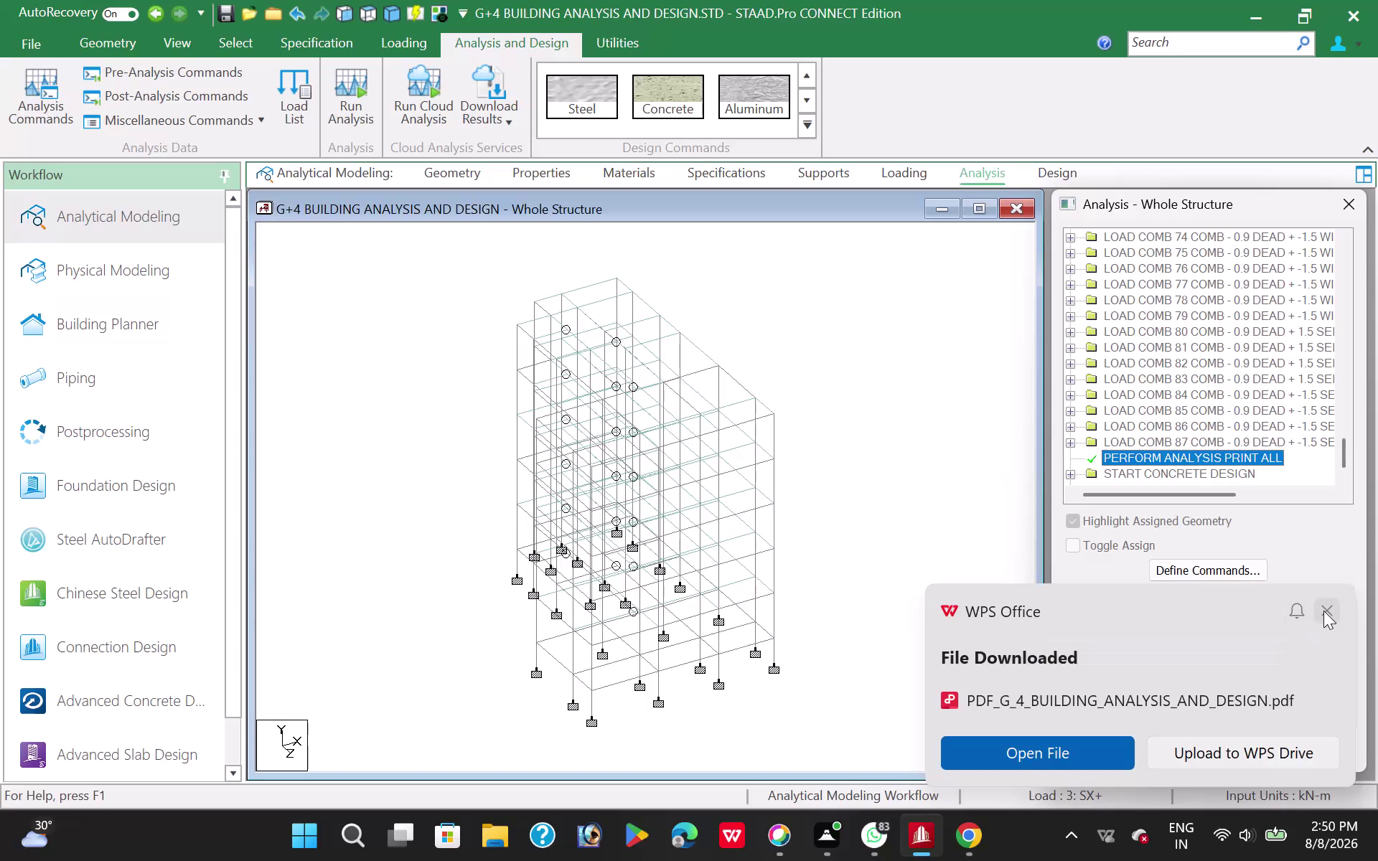
Dismiss the WPS PDF download notice and save the G+4 building .STD model from the File menu.
click(1325, 611)
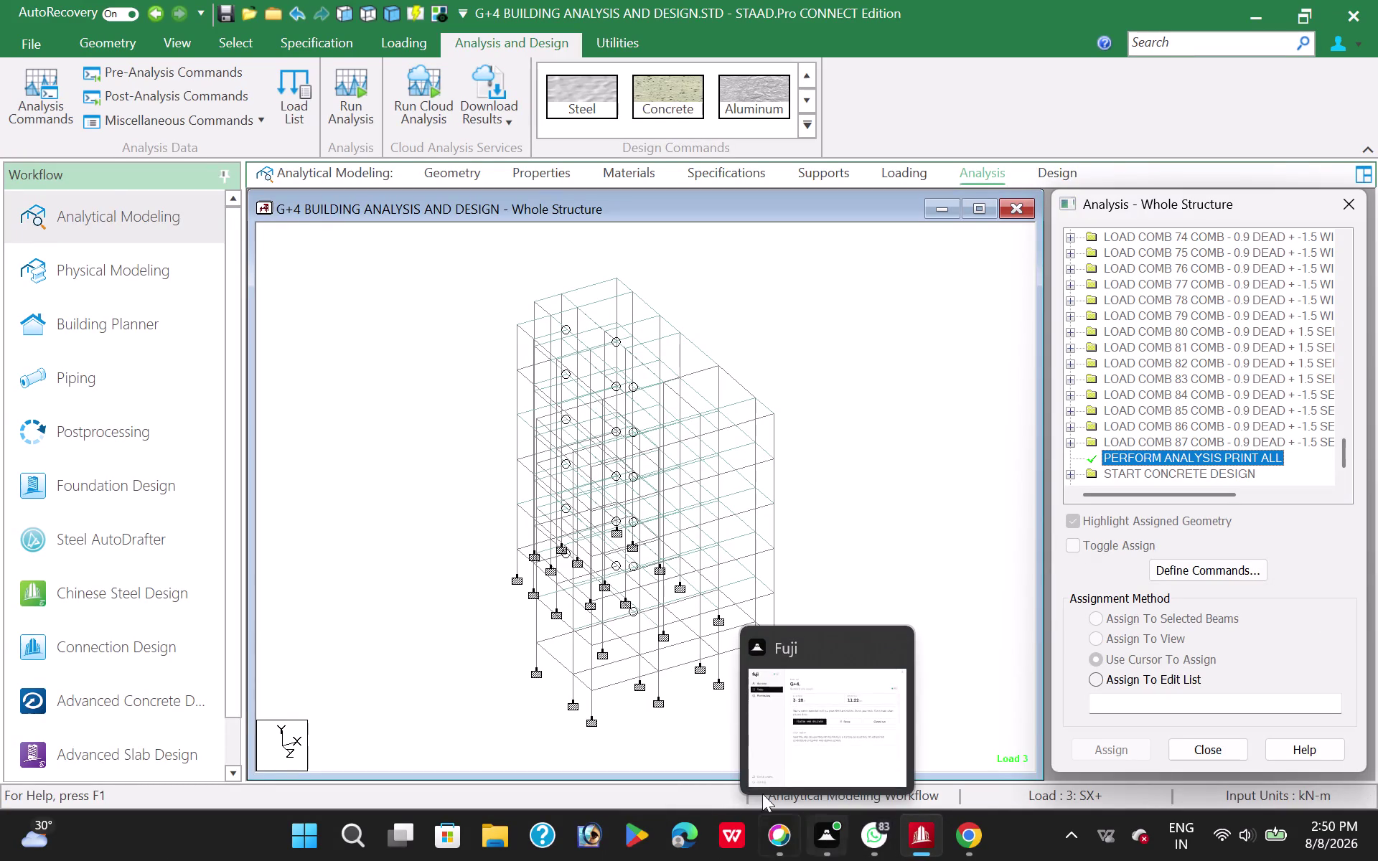
click(27, 38)
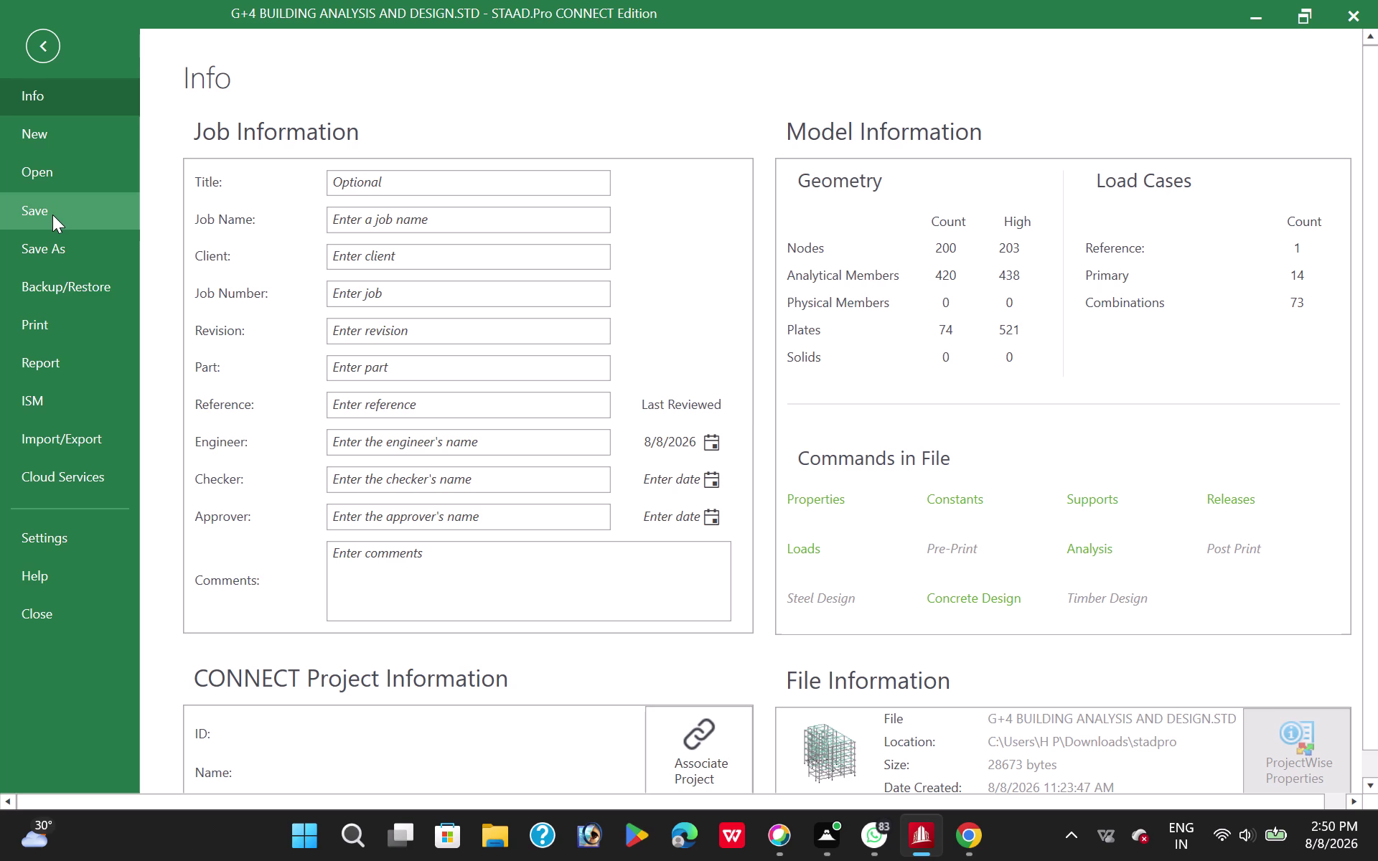
click(52, 215)
click(748, 458)
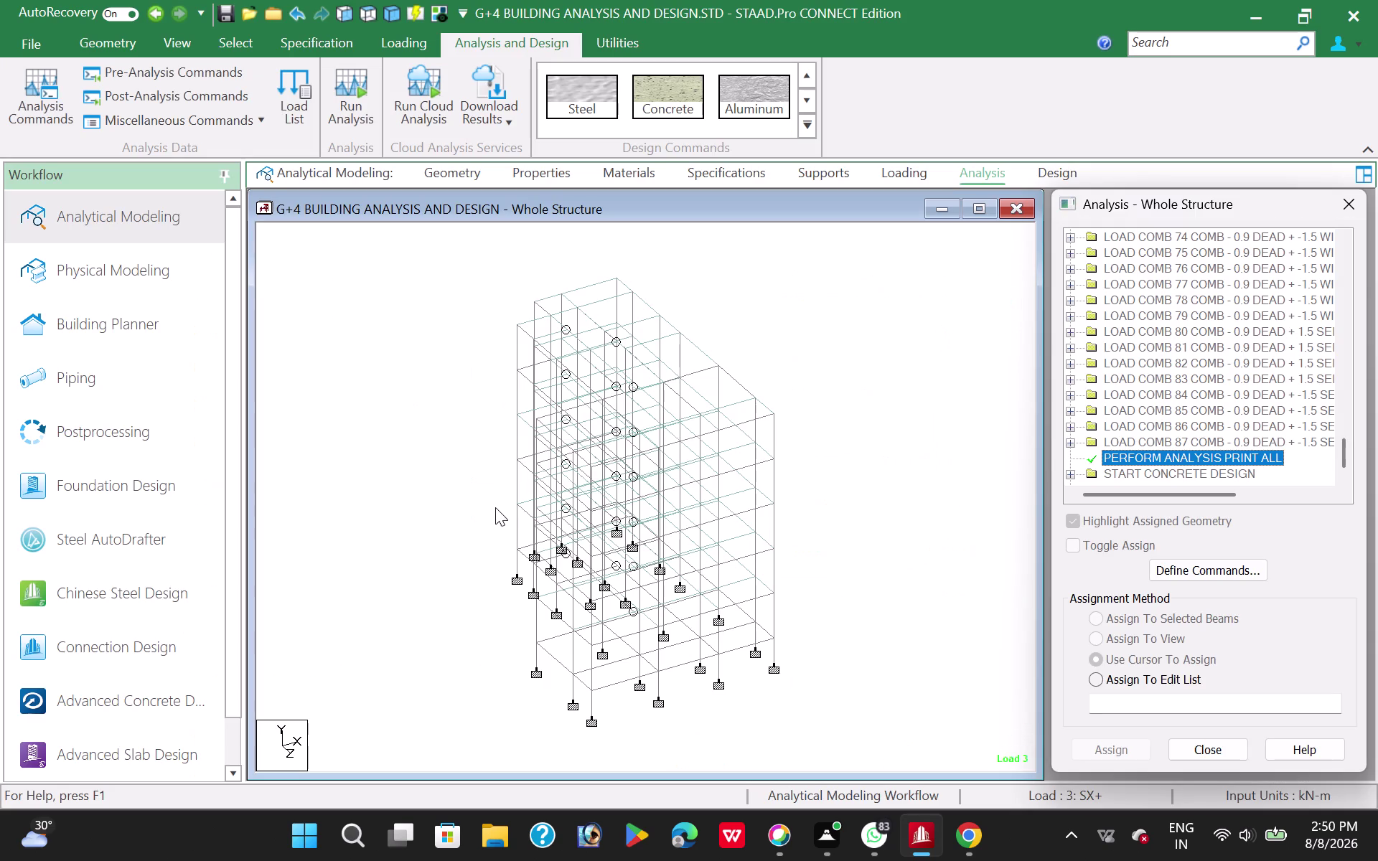